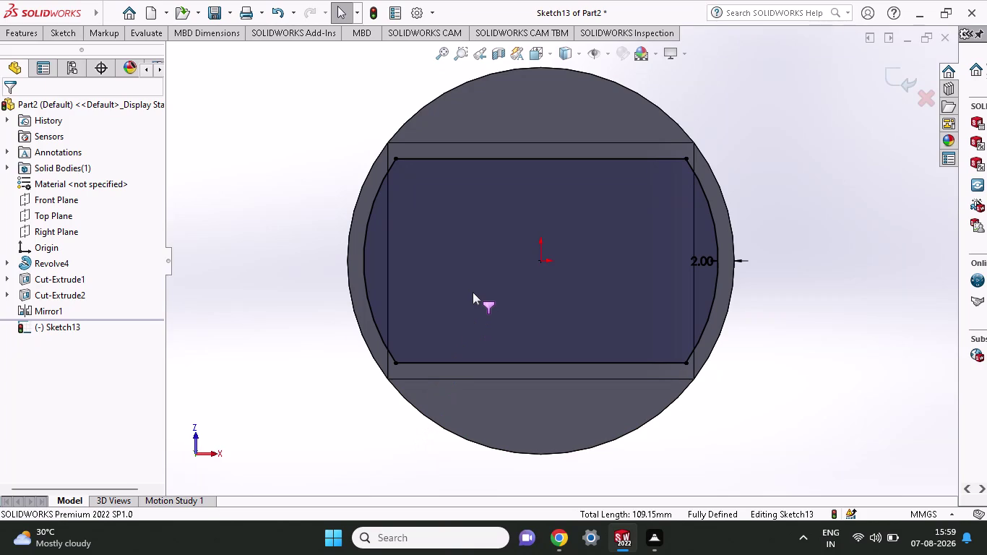
Bring up the Features tools in the CommandManager while fully defined Sketch13 stays in edit.
click(64, 44)
click(70, 36)
click(19, 35)
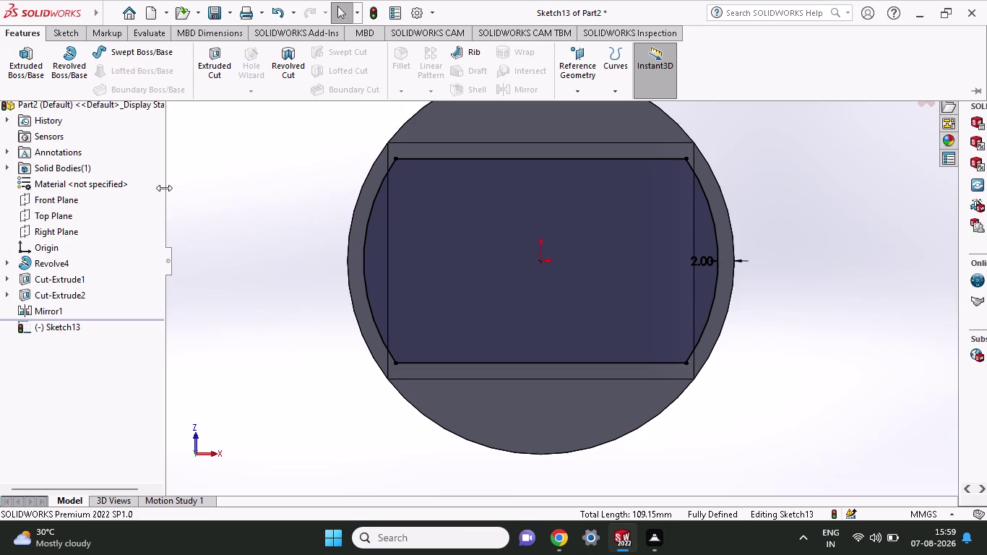
click(203, 68)
Start an extruded cut from Sketch13 and change Direction 1 from Through All to Blind, 10.00 mm.
click(444, 249)
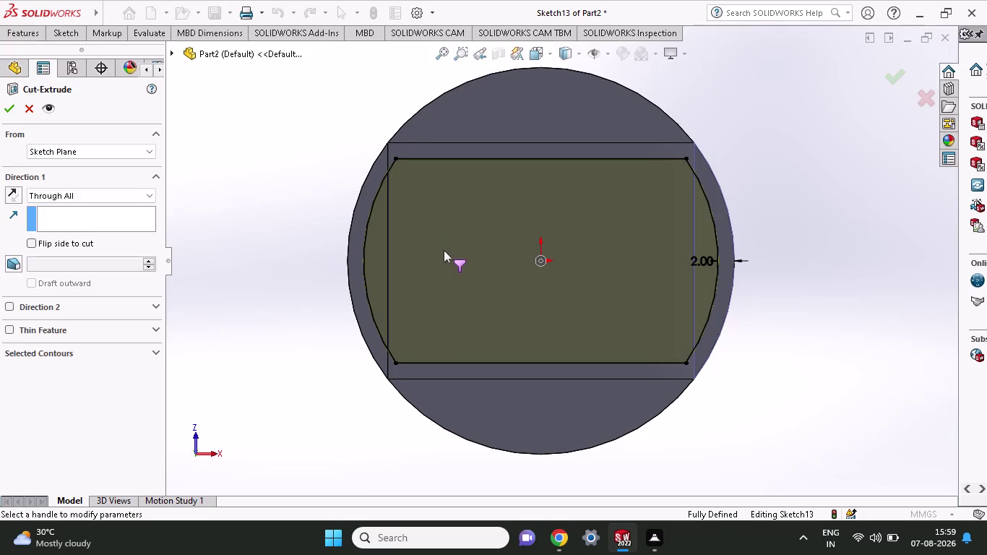
middle_drag(278, 324, 334, 341)
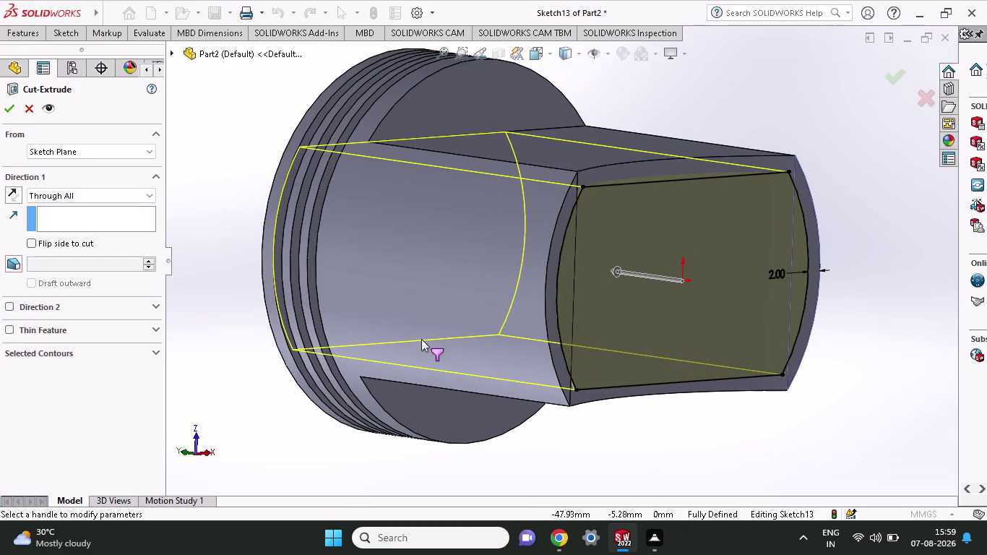
click(92, 194)
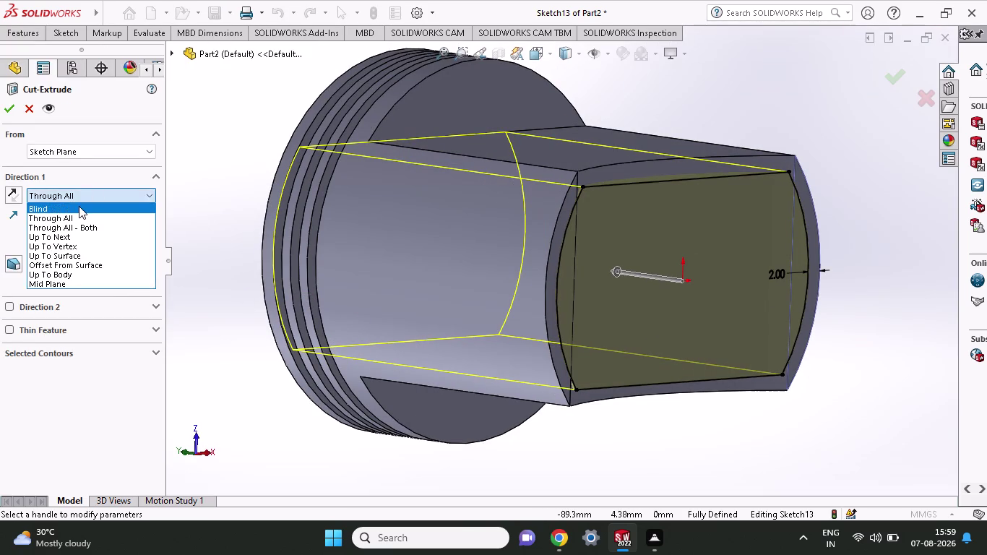
click(79, 206)
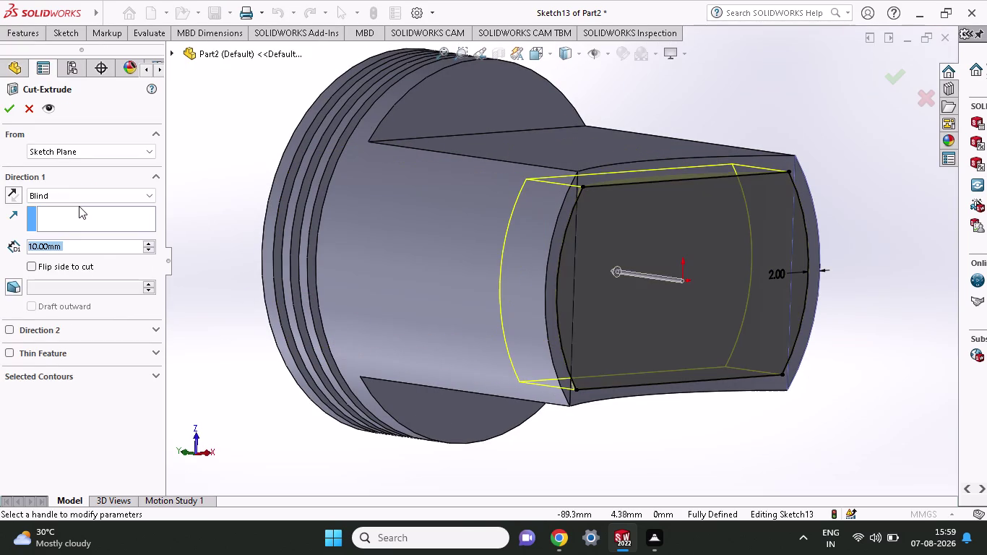